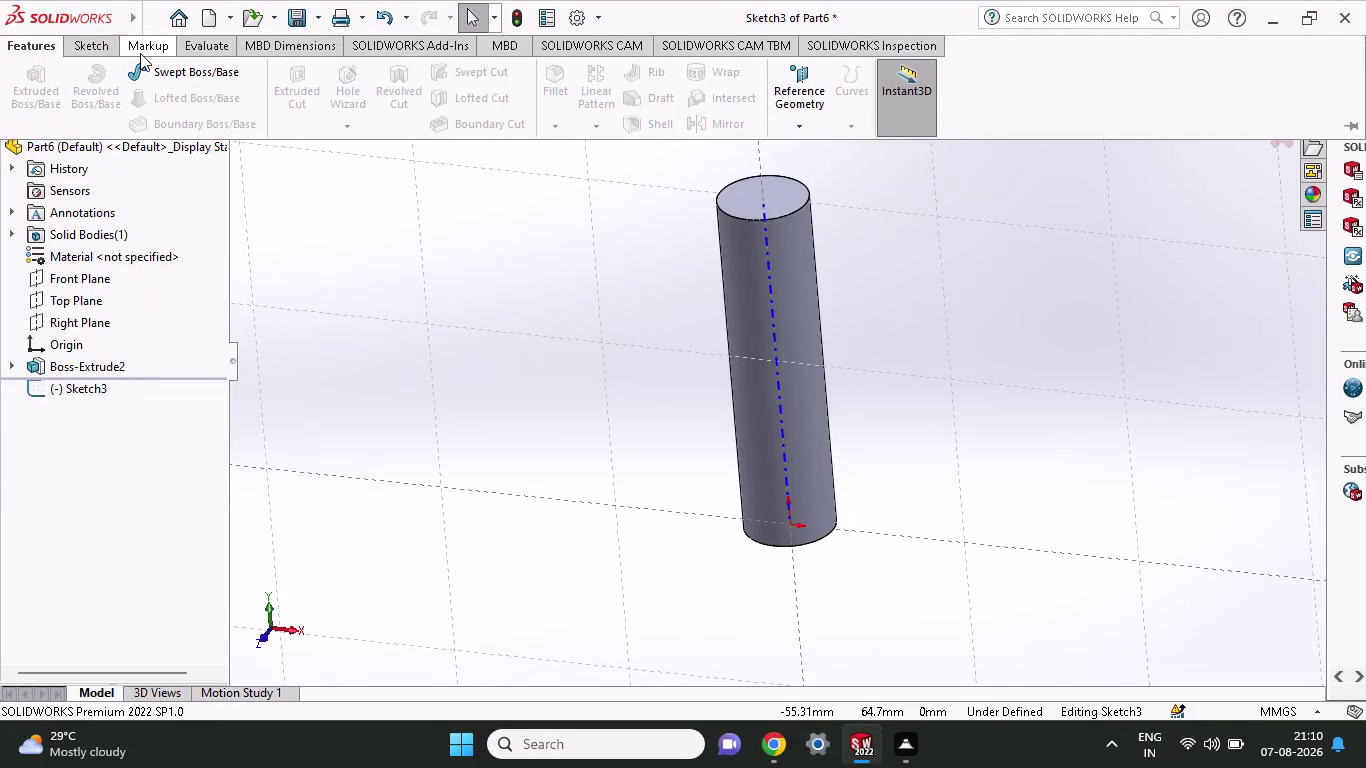
Show the Sketch tab's tools above the cylinder while editing Sketch3.
click(96, 54)
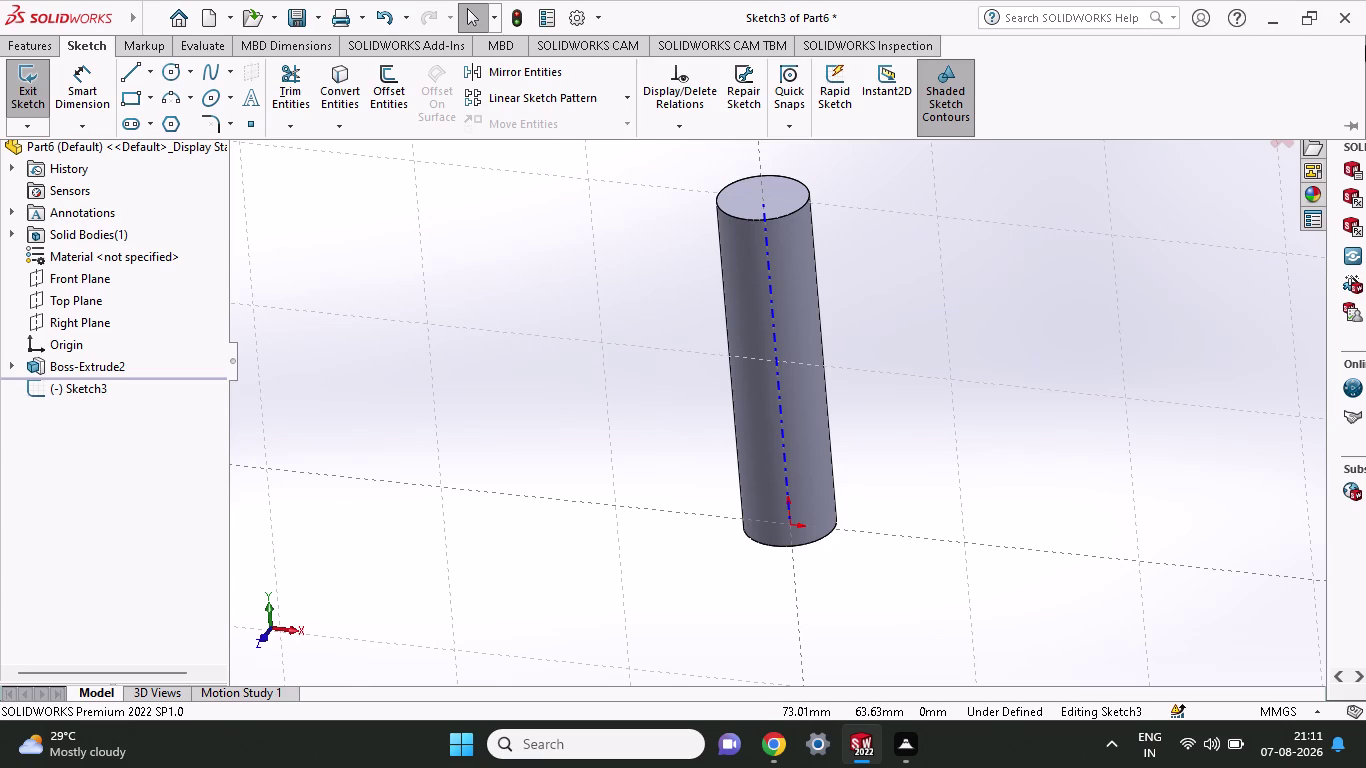
Collapse the CommandManager, dismiss the empty popup, and preview open SOLIDWORKS windows.
click(25, 35)
click(67, 45)
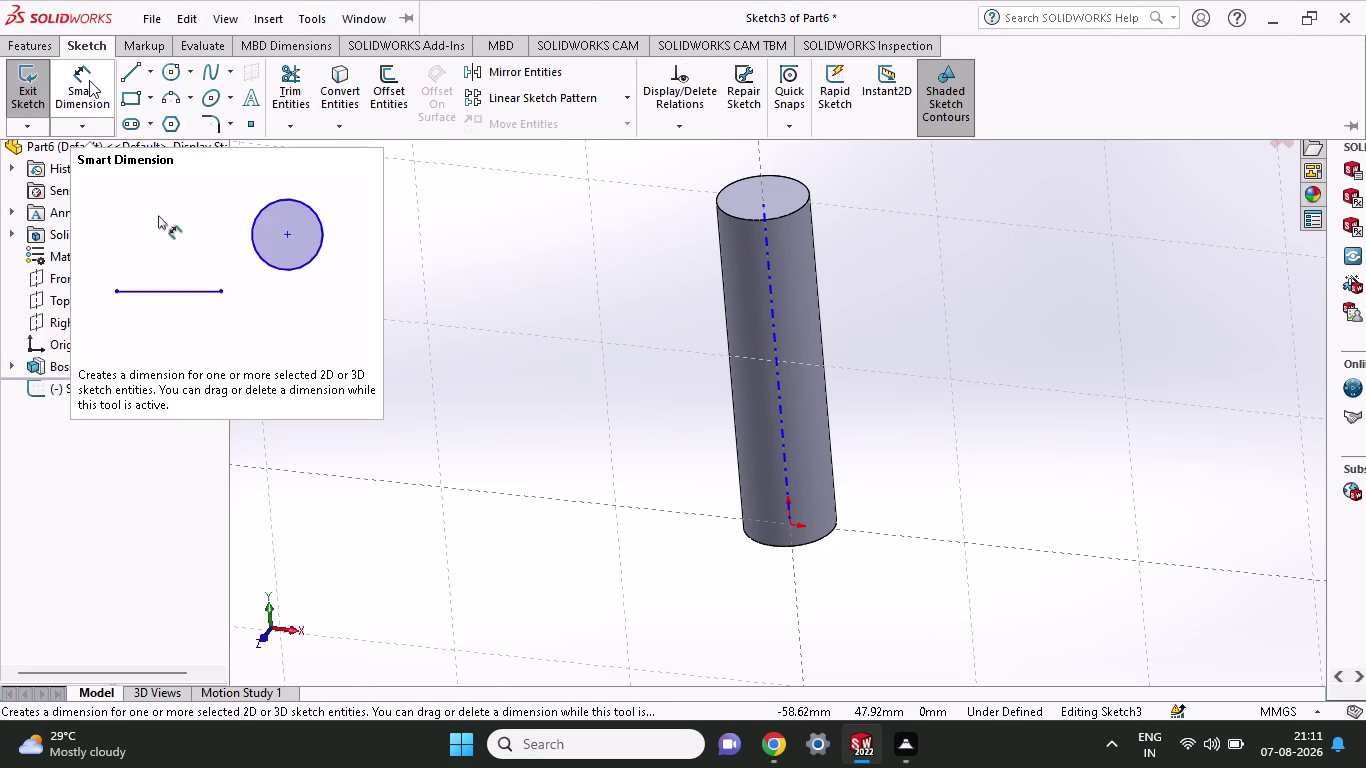
click(128, 70)
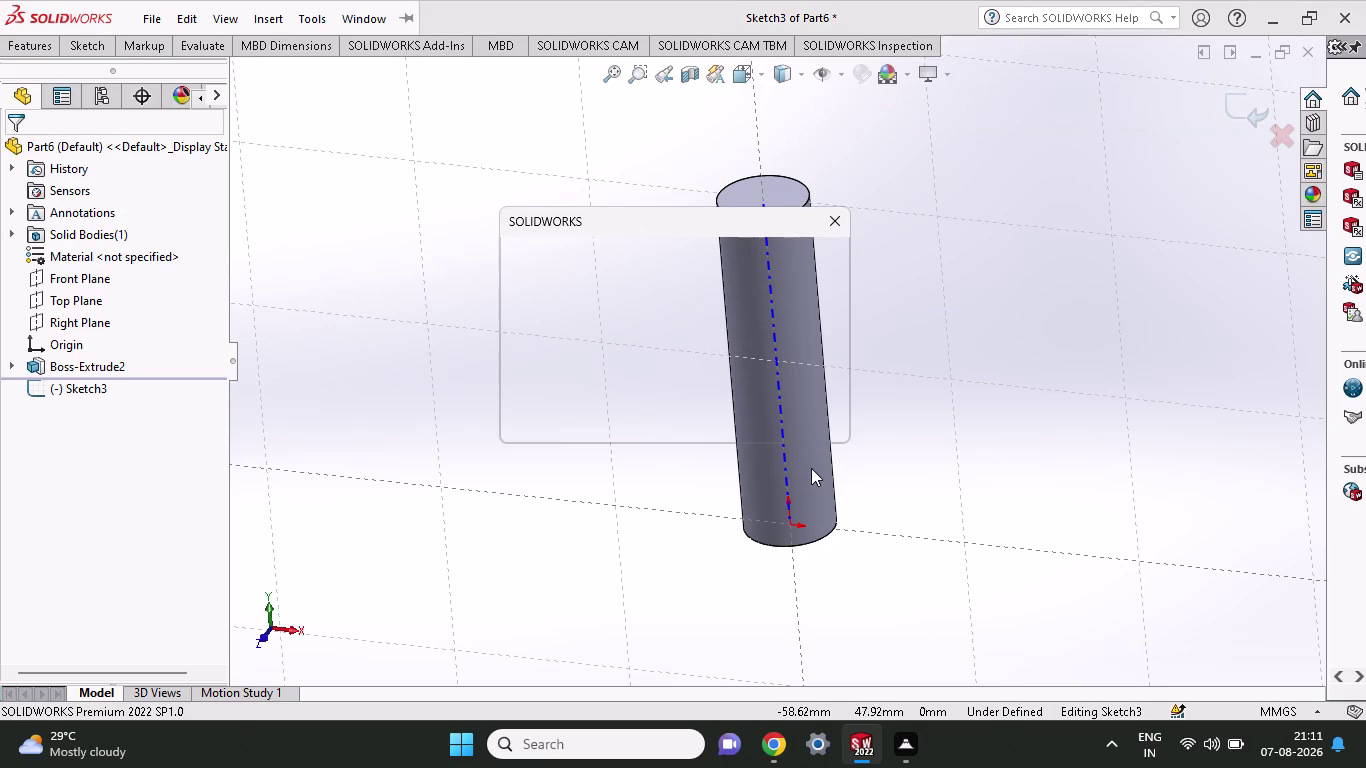
click(807, 432)
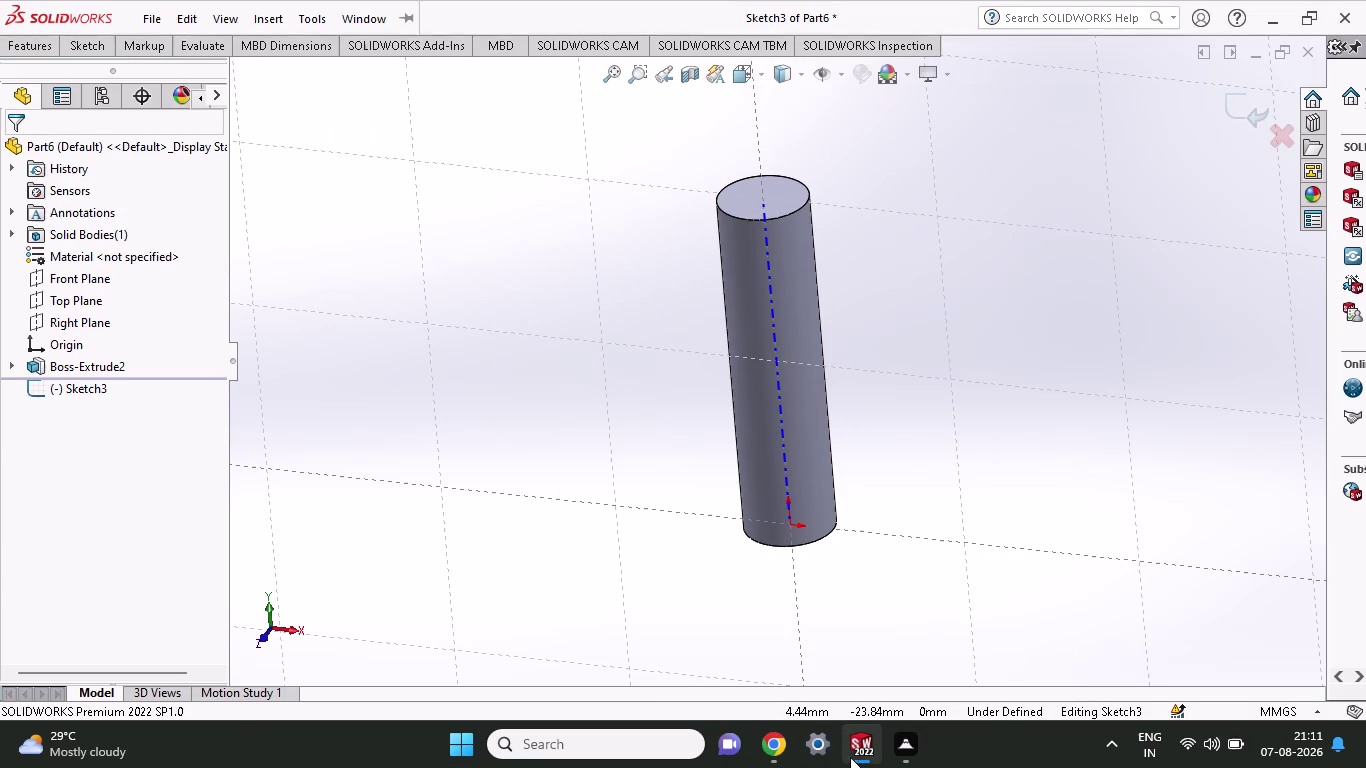
click(837, 564)
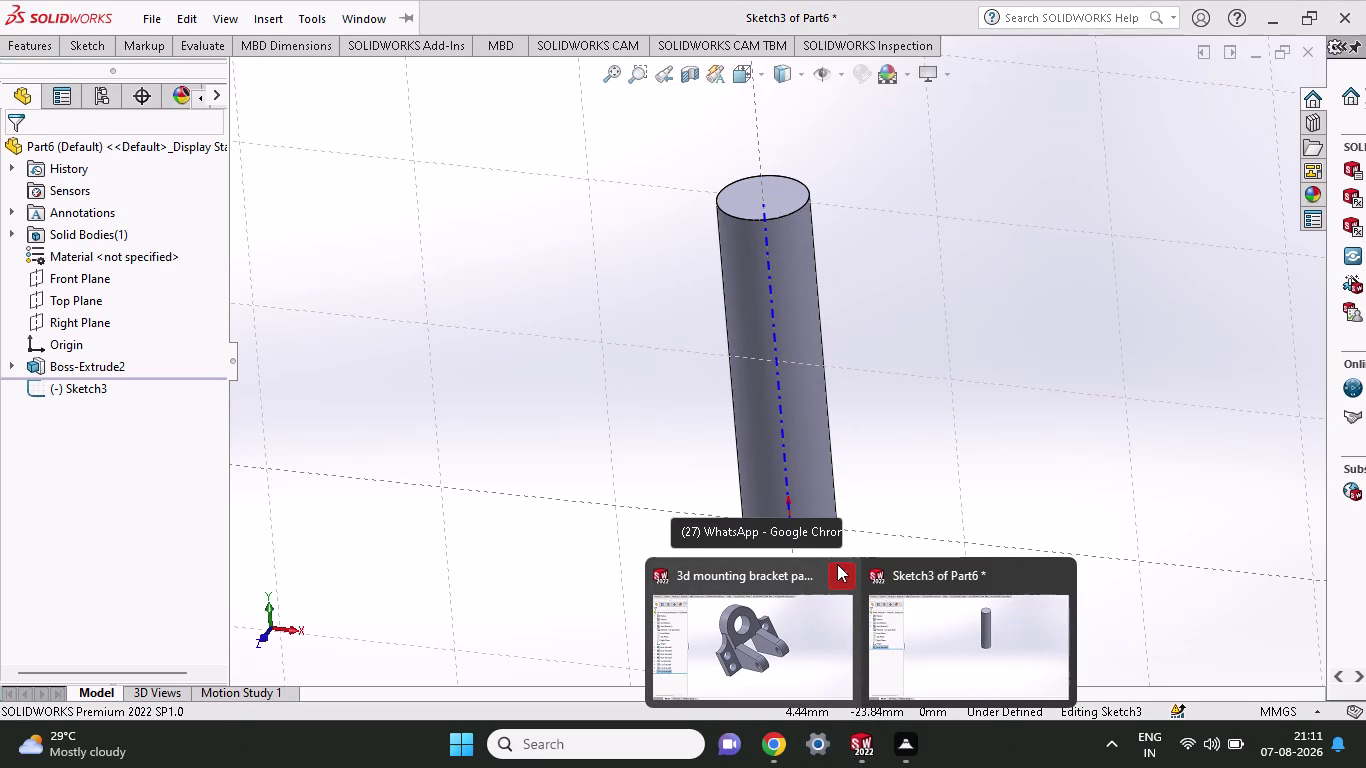
click(837, 571)
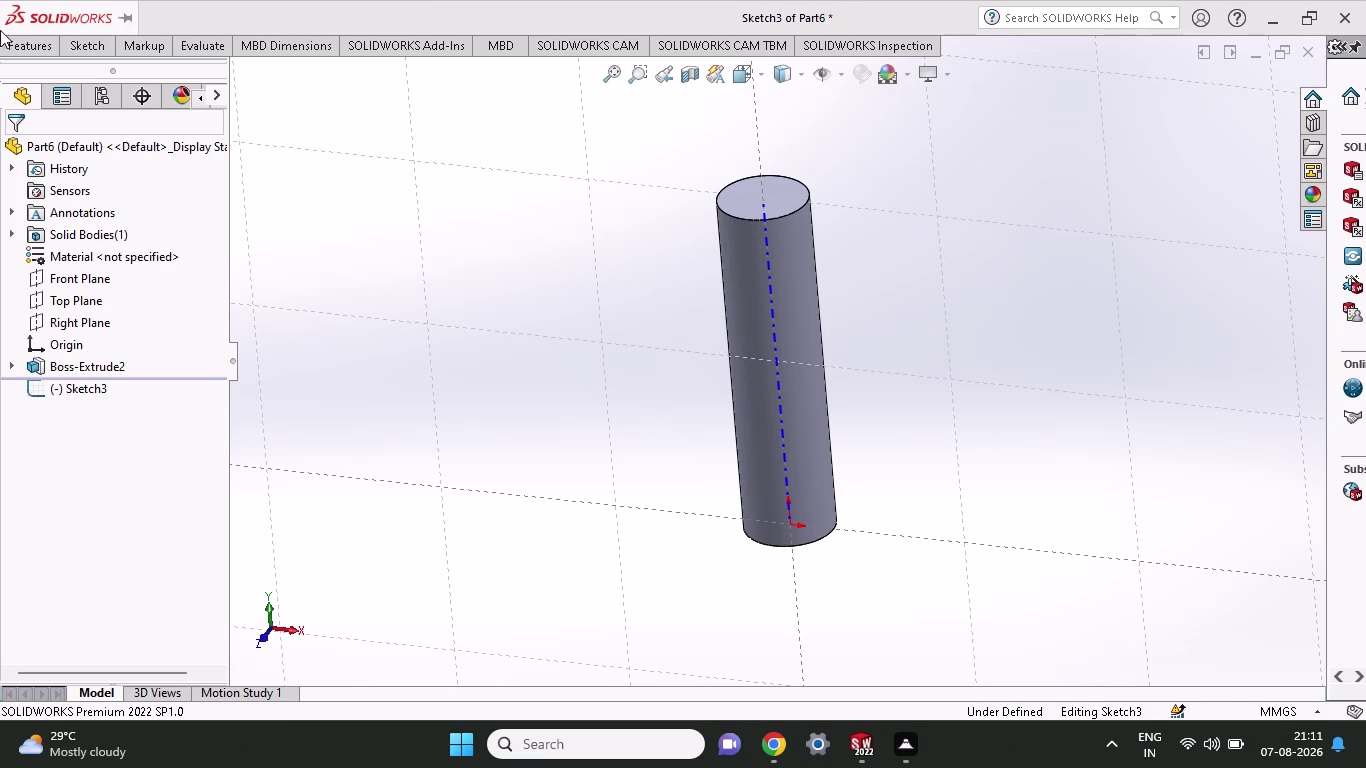
click(96, 50)
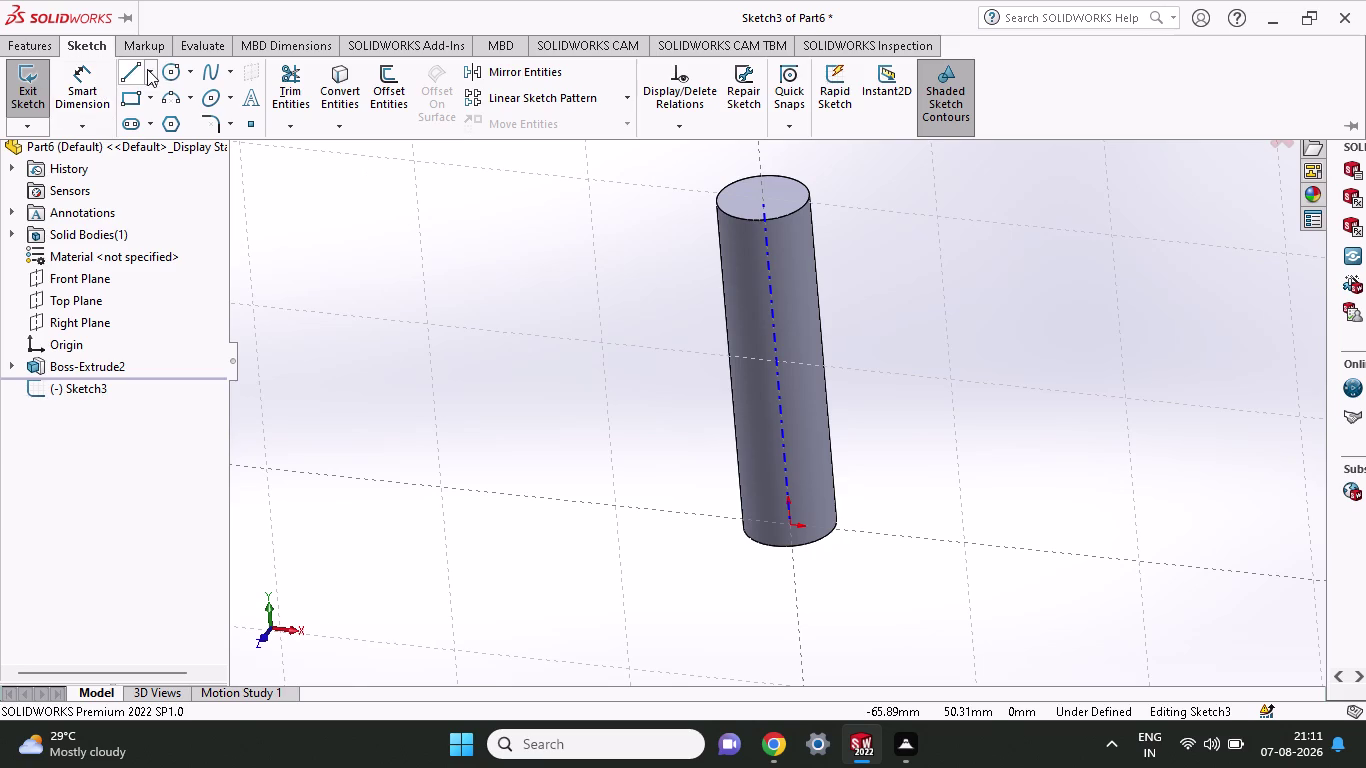
click(127, 64)
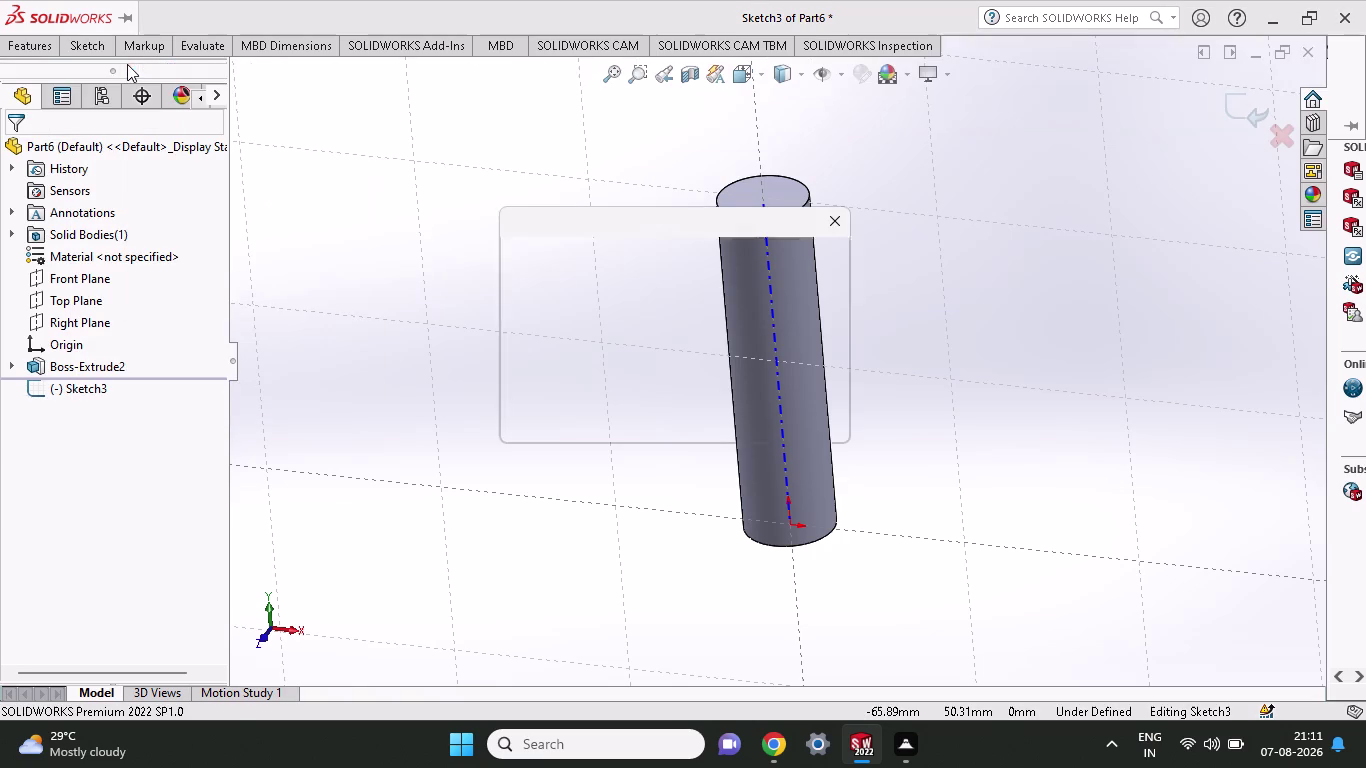
click(783, 419)
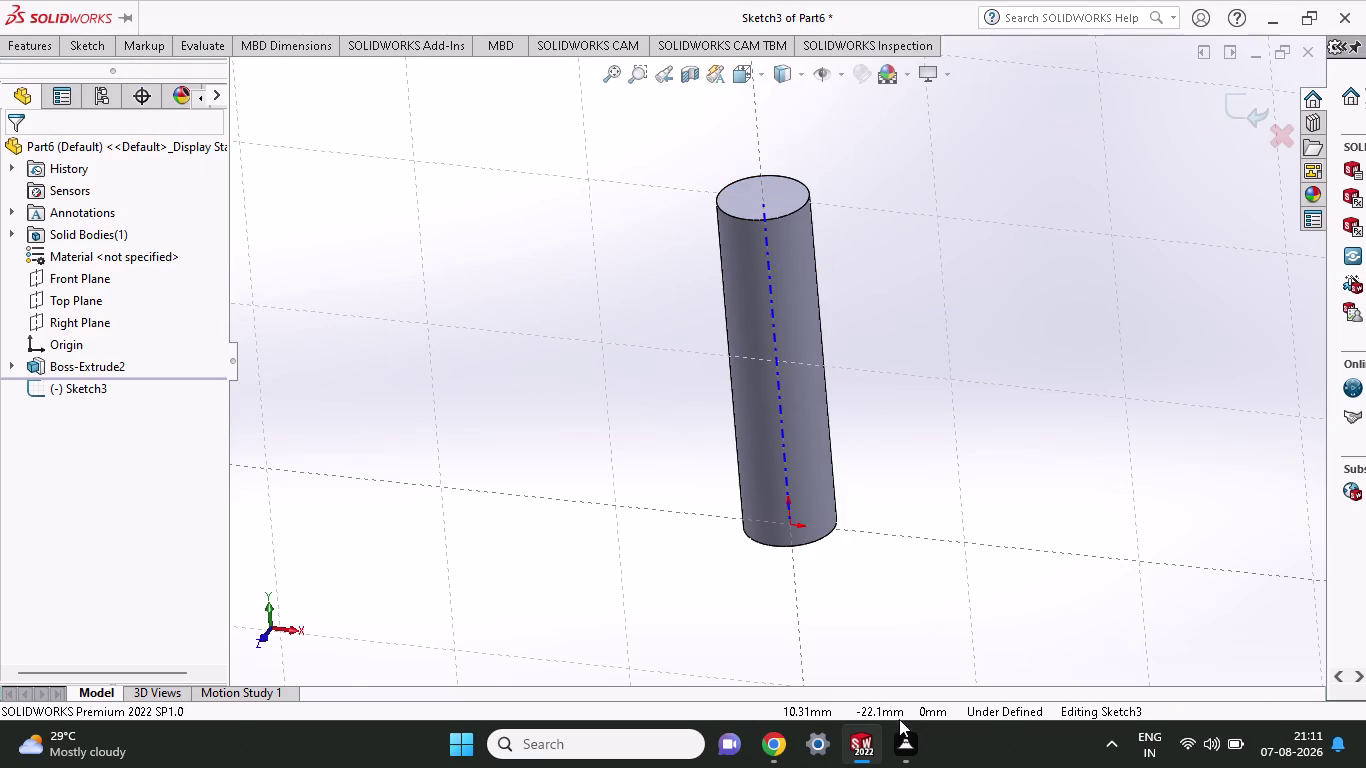